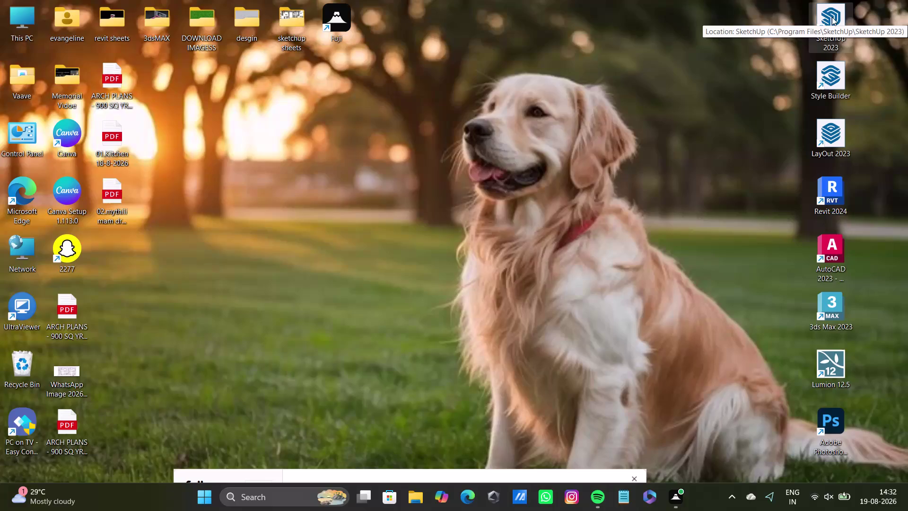
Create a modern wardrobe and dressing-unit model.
double_click(832, 17)
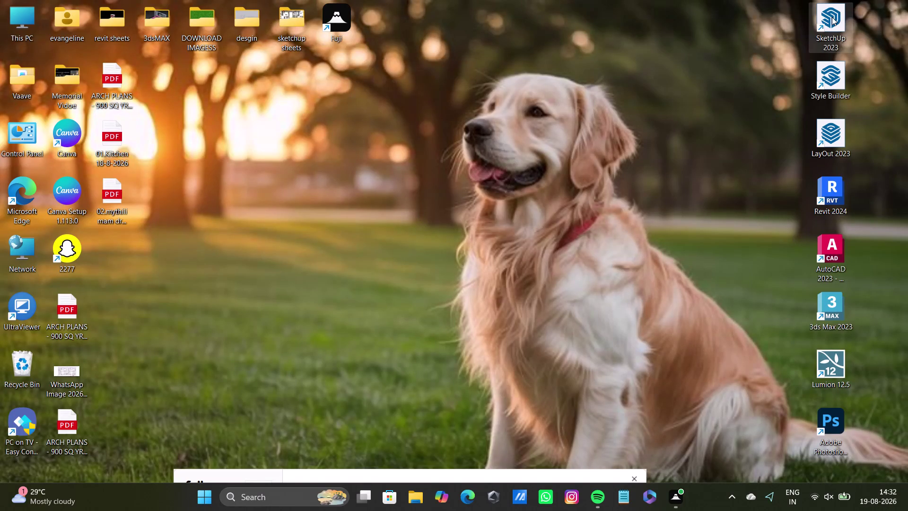